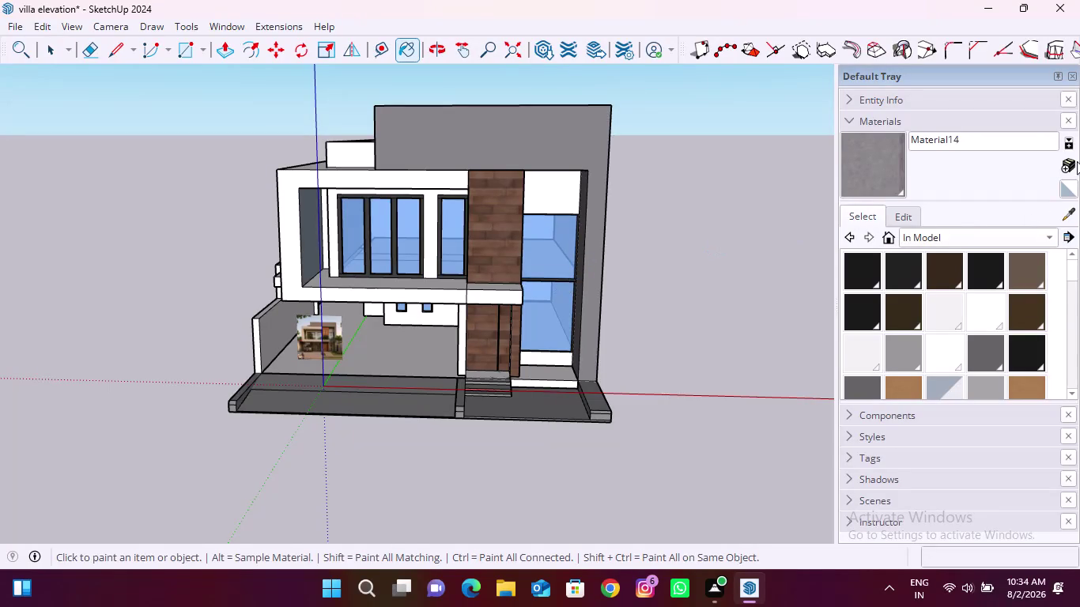
Create Material15 from the seamed metal texture with RGB 225, 223, 219.
click(1069, 160)
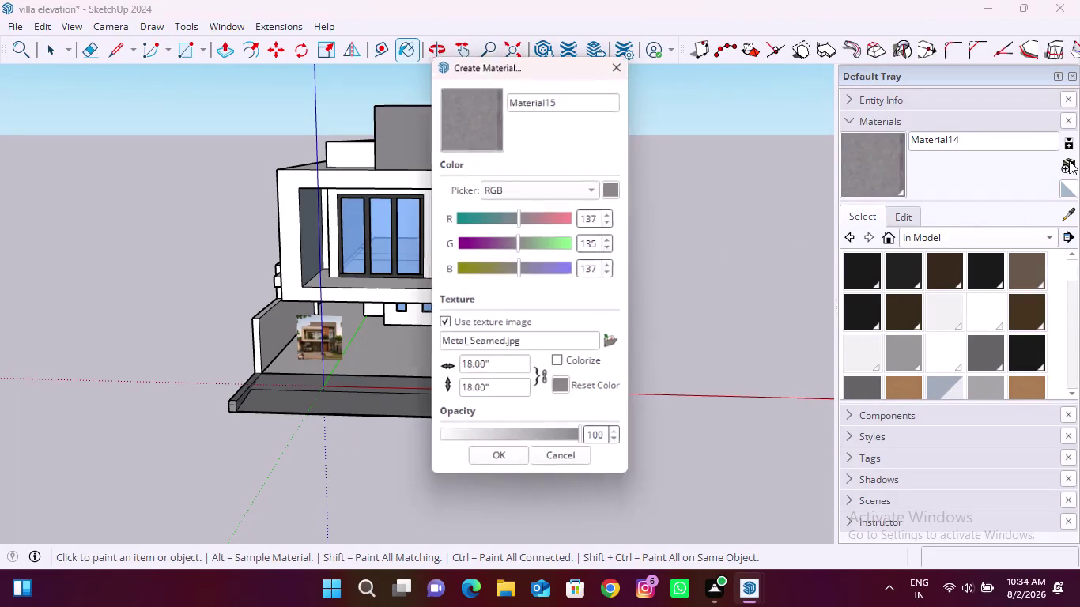
drag(603, 214, 576, 216)
scroll(down, 3)
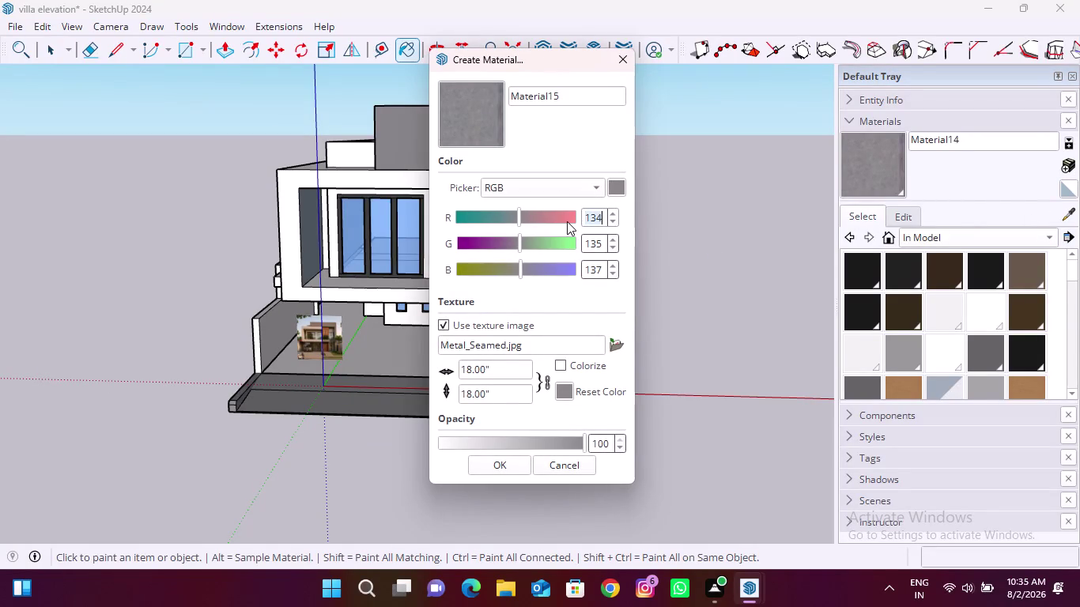
text(225)
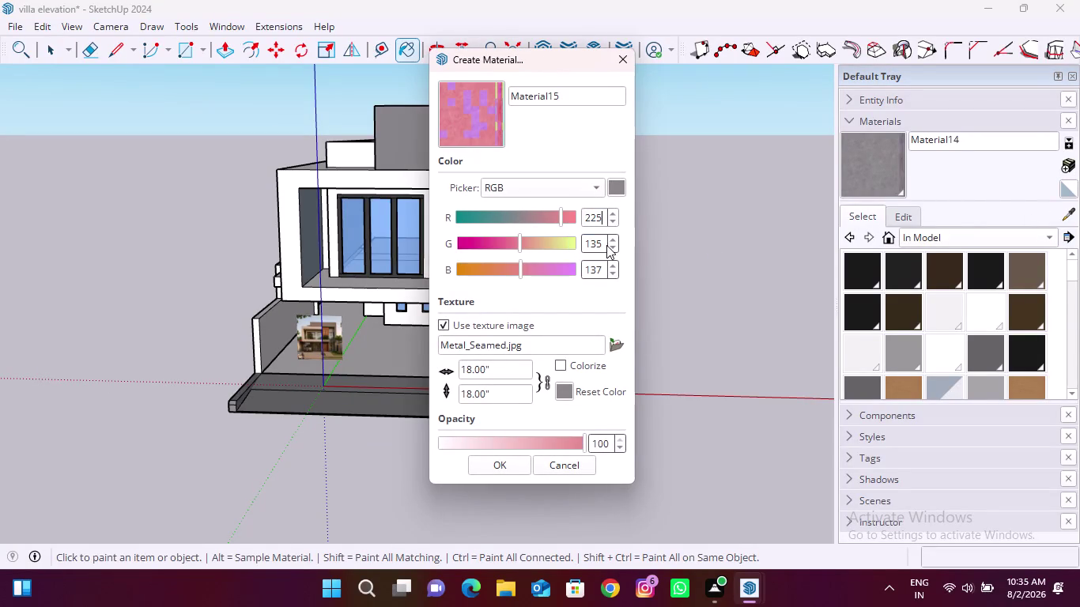
drag(605, 245, 562, 244)
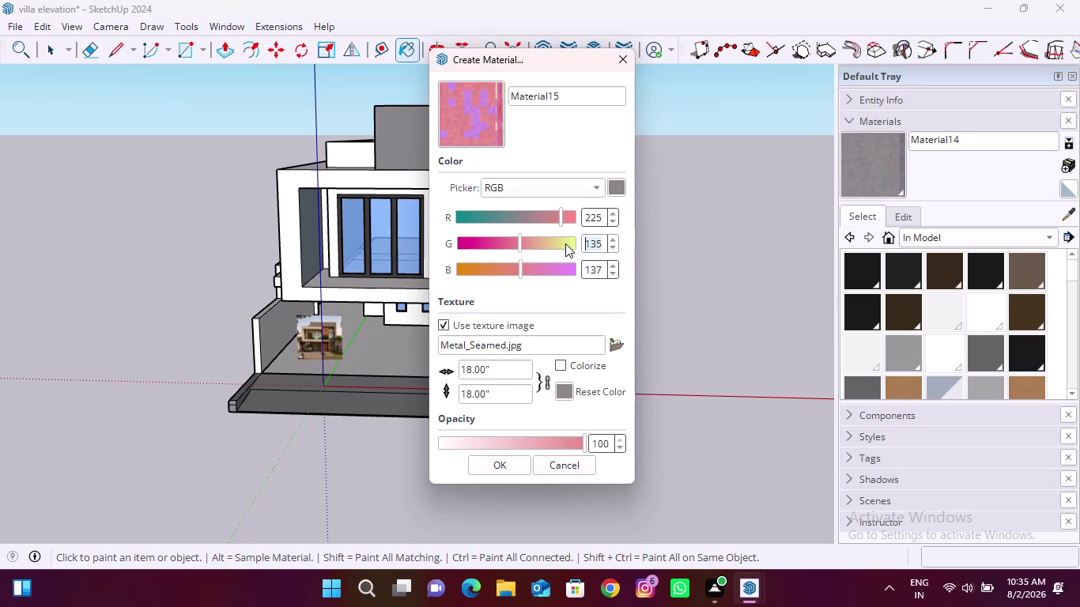
text(223)
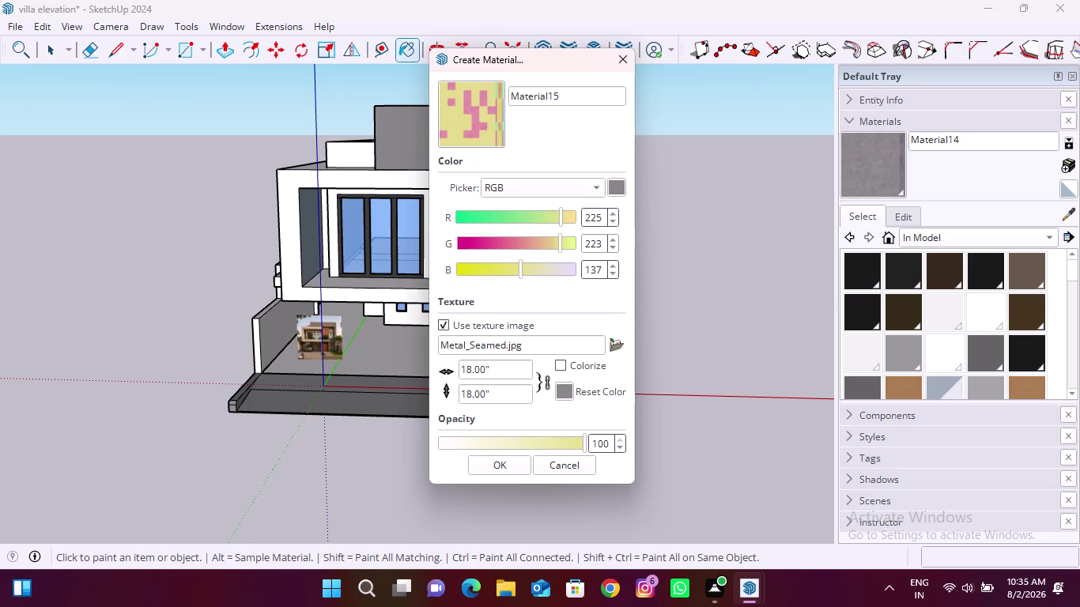
drag(604, 265, 578, 272)
key(1)
key(BackSpace)
text(21)
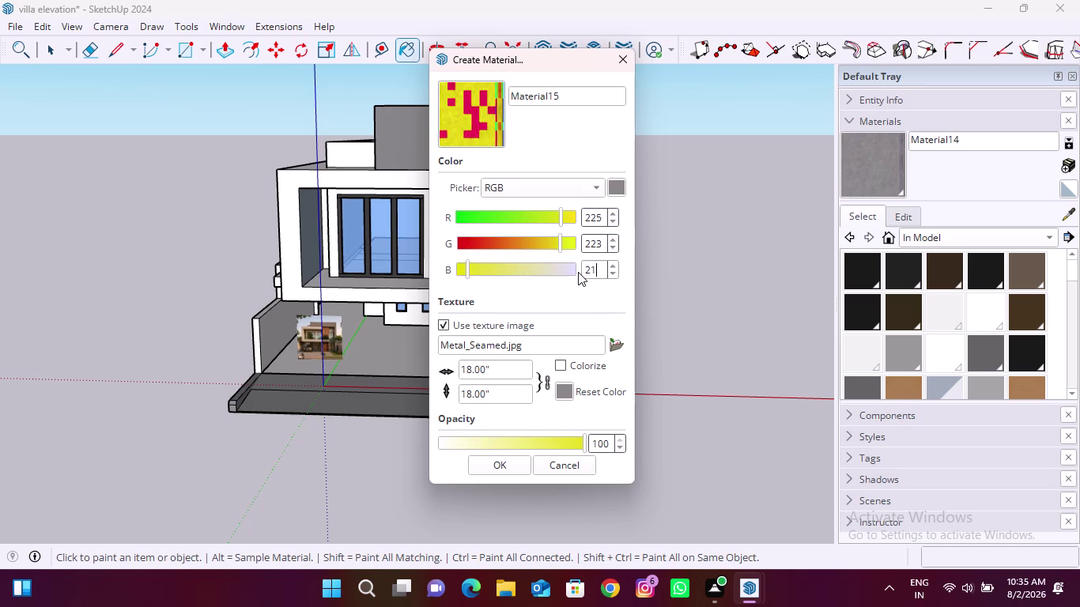
text(9)
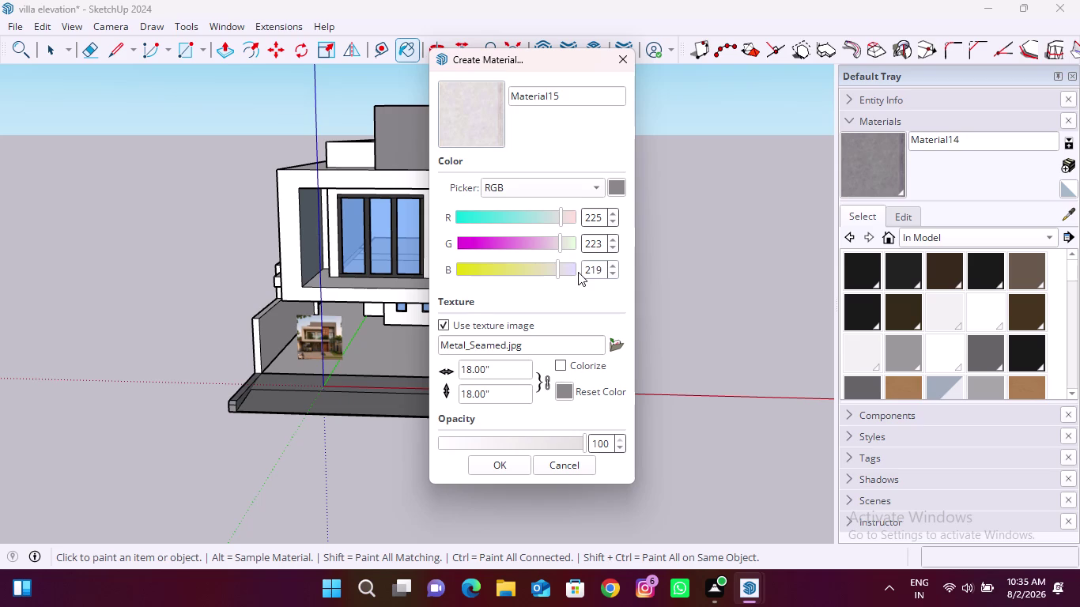
click(478, 119)
click(503, 466)
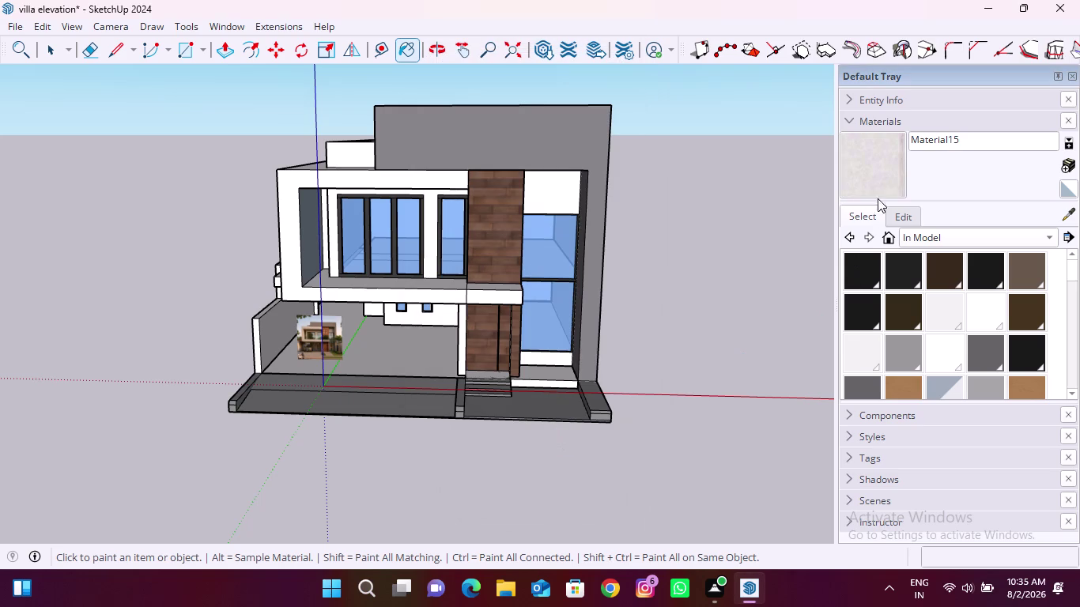
Paint the upper facade frame faces with the off-white Material15 and check the result.
click(880, 176)
scroll(up, 3)
click(293, 185)
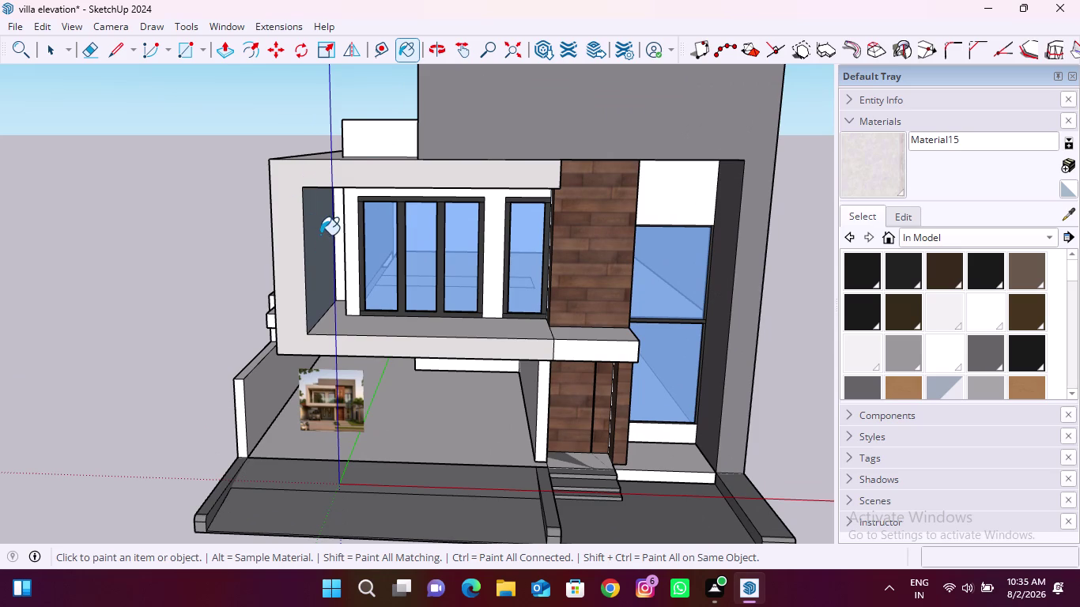
scroll(down, 3)
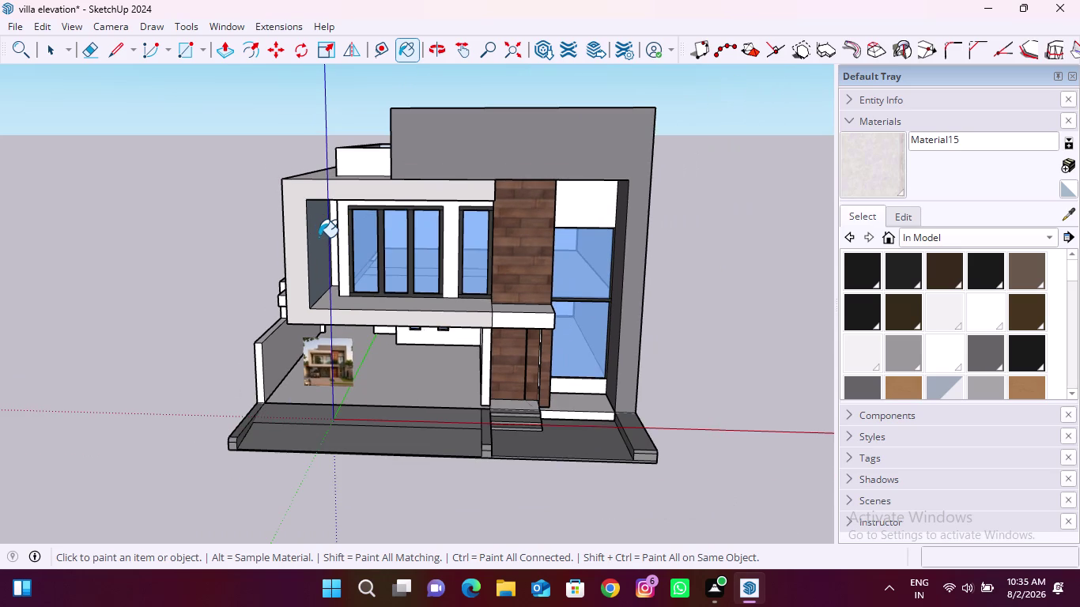
scroll(up, 3)
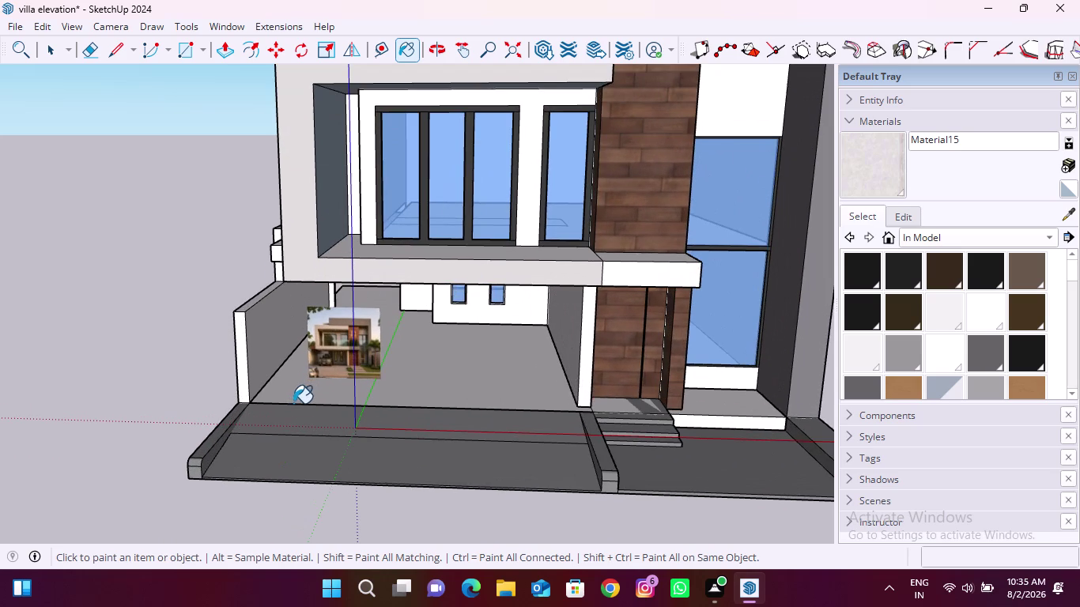
scroll(up, 3)
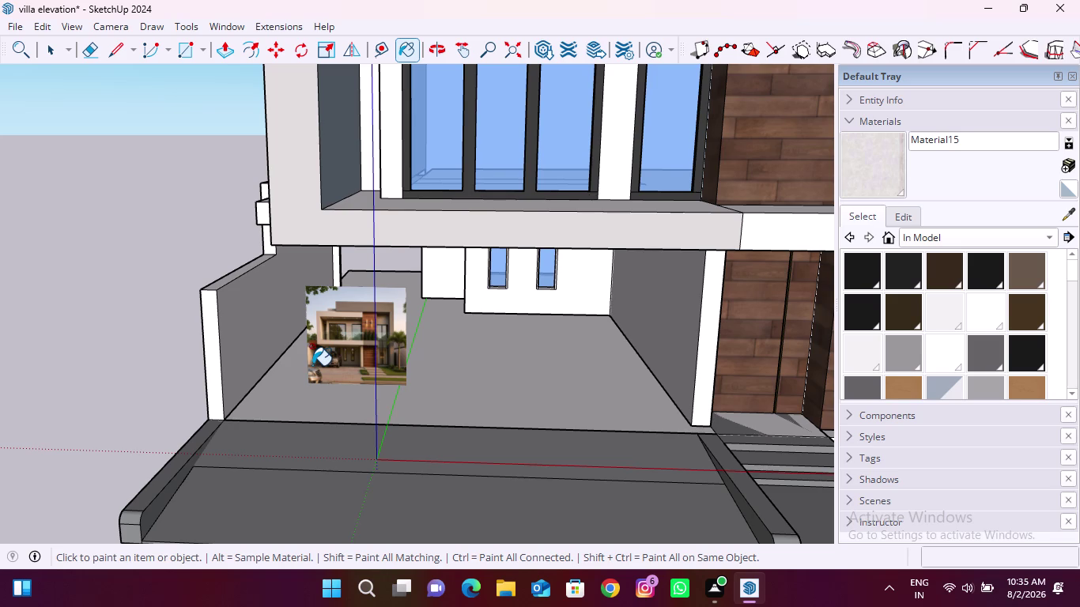
scroll(down, 3)
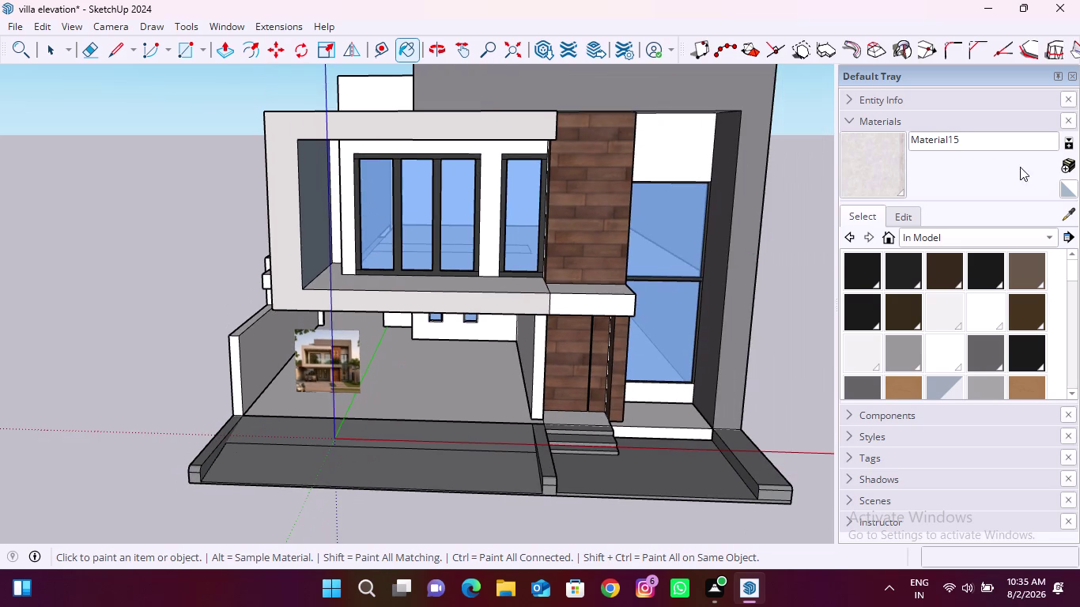
click(1063, 161)
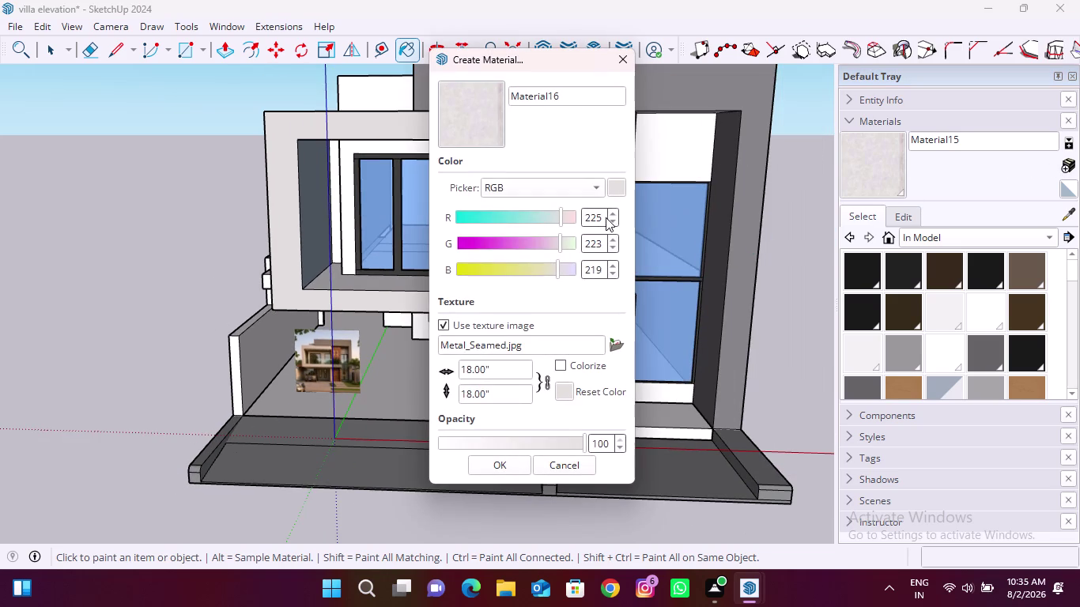
Create cream Material16 with R 227, G 226, B 210.
drag(604, 217, 573, 218)
text(22)
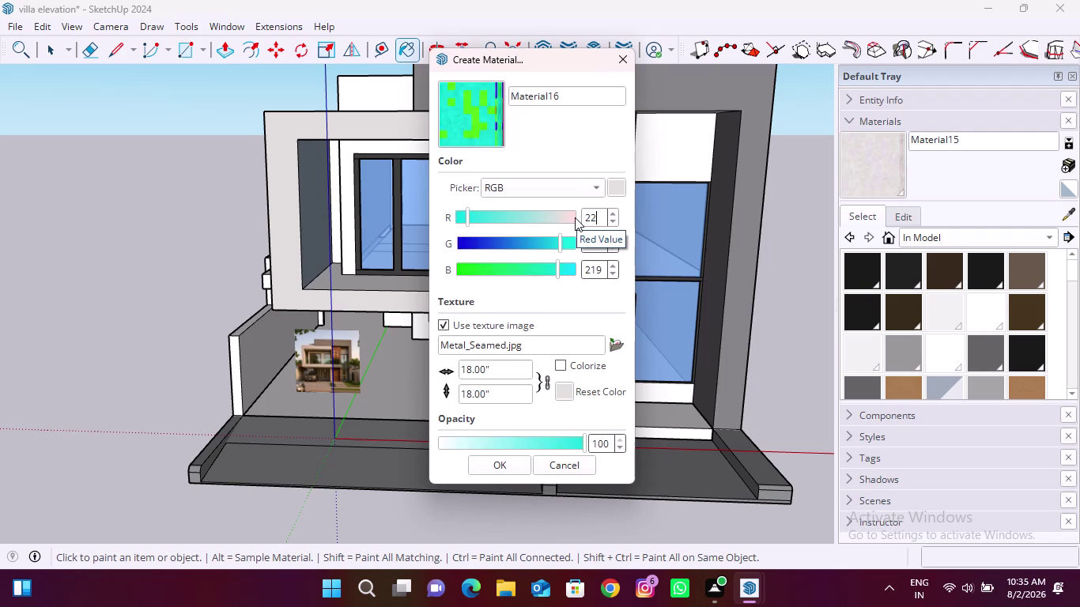
text(7)
drag(601, 241, 600, 242)
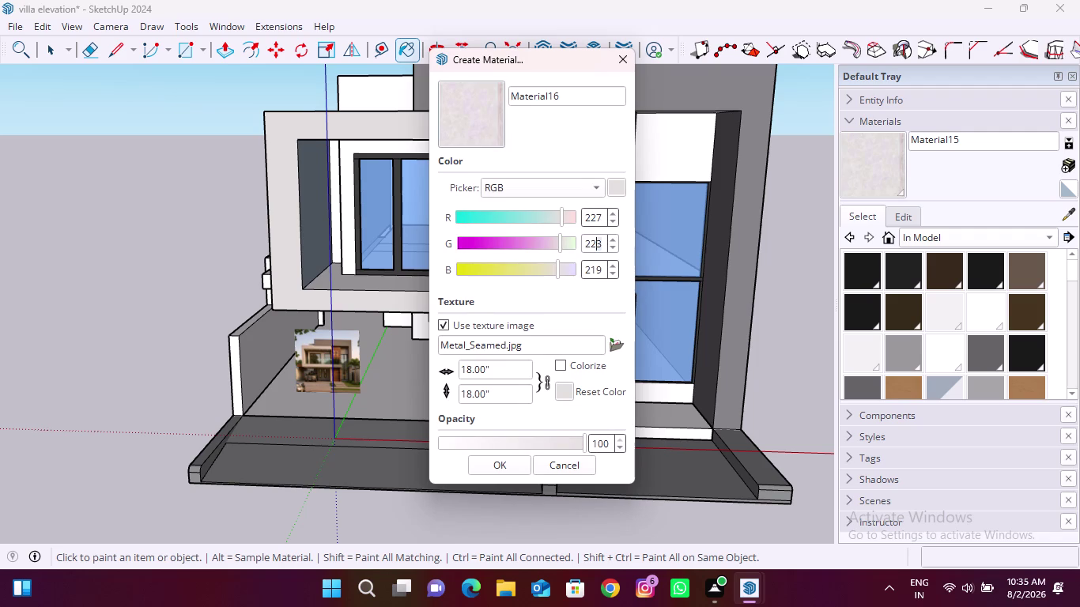
drag(599, 242, 583, 243)
text(226)
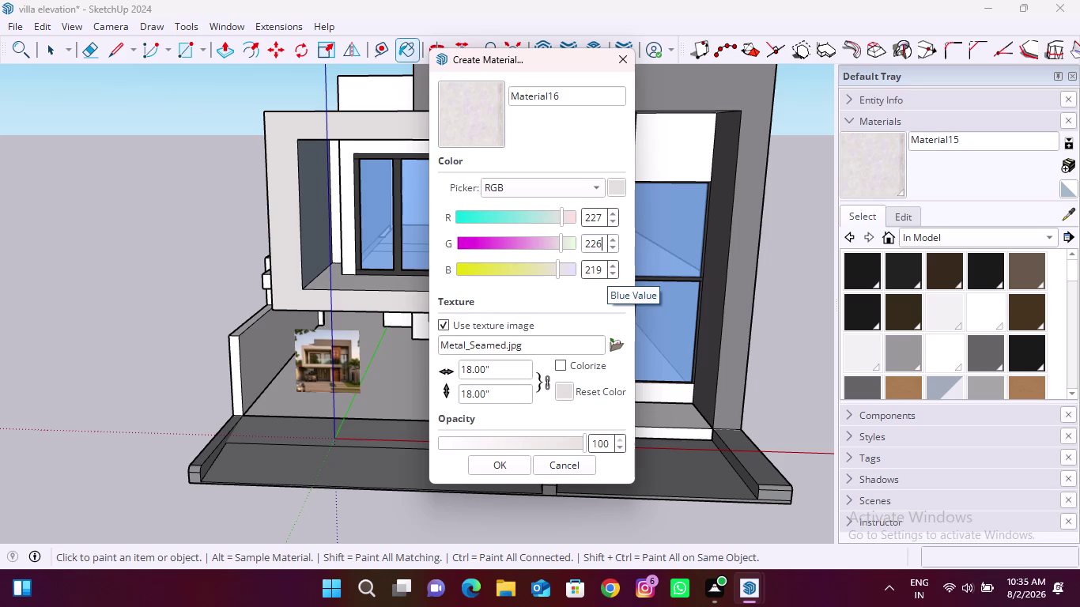
click(605, 268)
key(BackSpace)
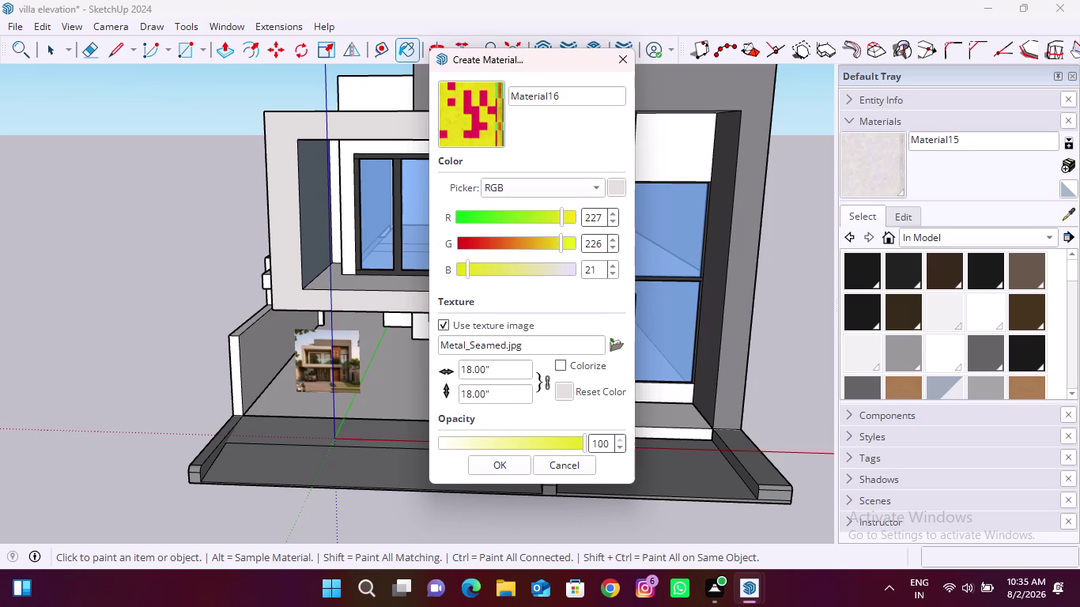
key(0)
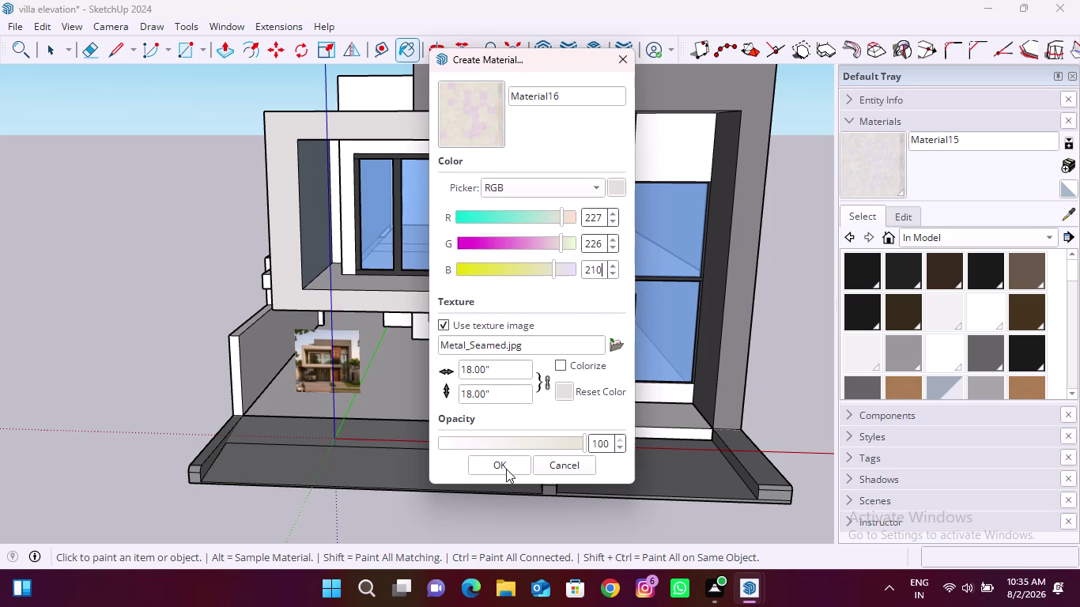
click(508, 463)
Repaint the upper facade frame with the cream Material16.
click(897, 158)
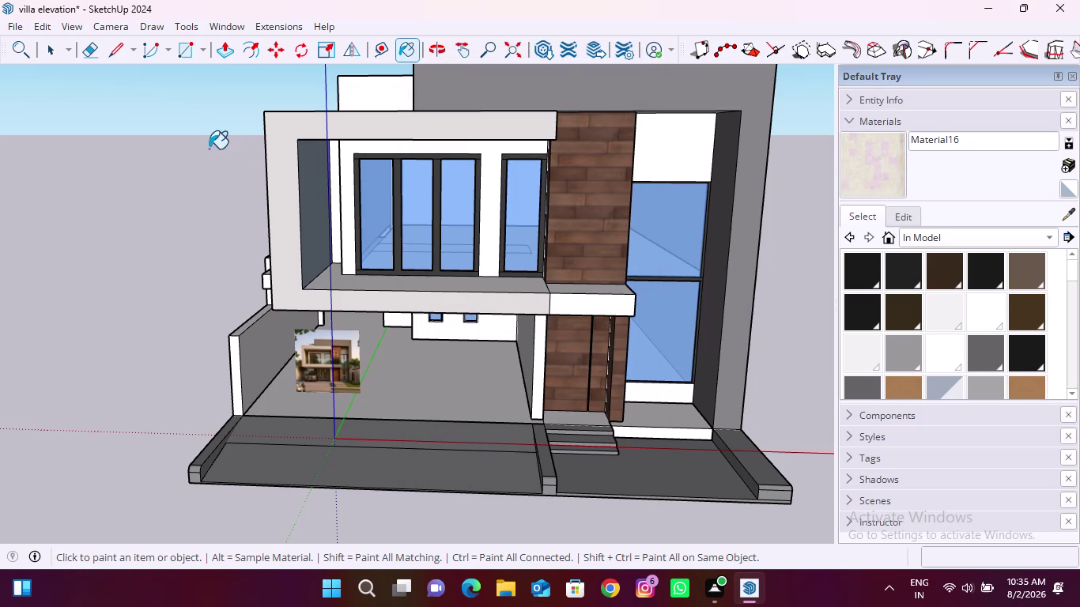
click(277, 136)
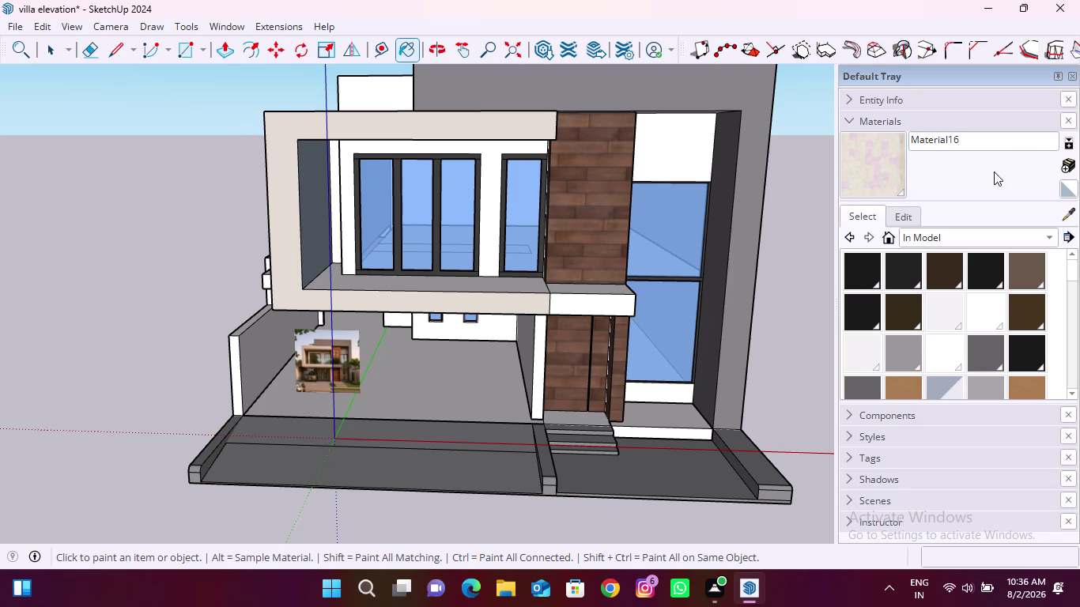
click(1071, 161)
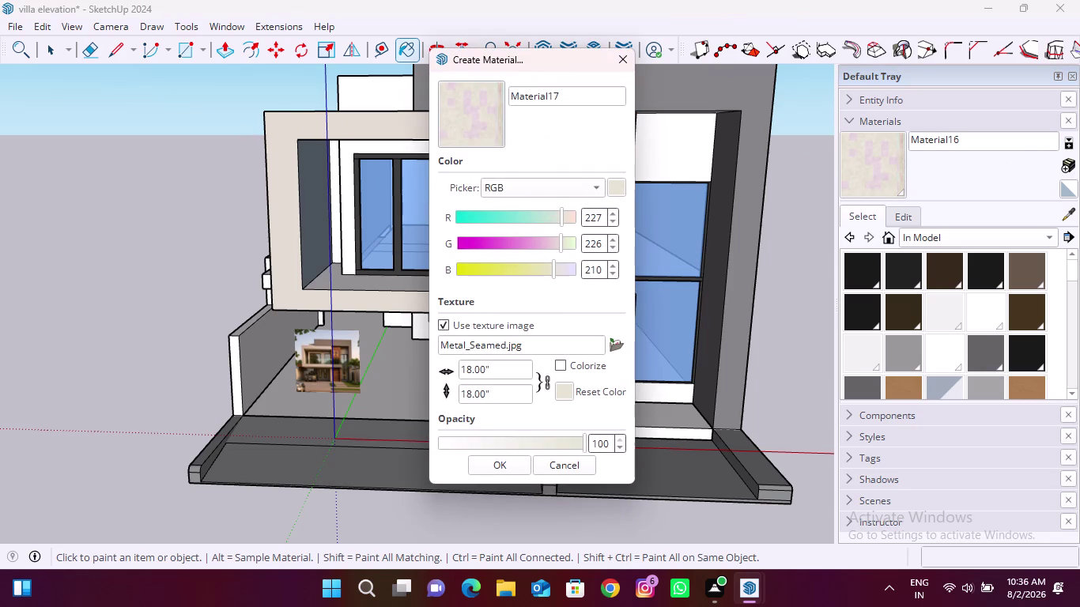
Create beige Material17 with R 214, G 205, B 191.
click(603, 213)
key(BackSpace)
key(BackSpace)
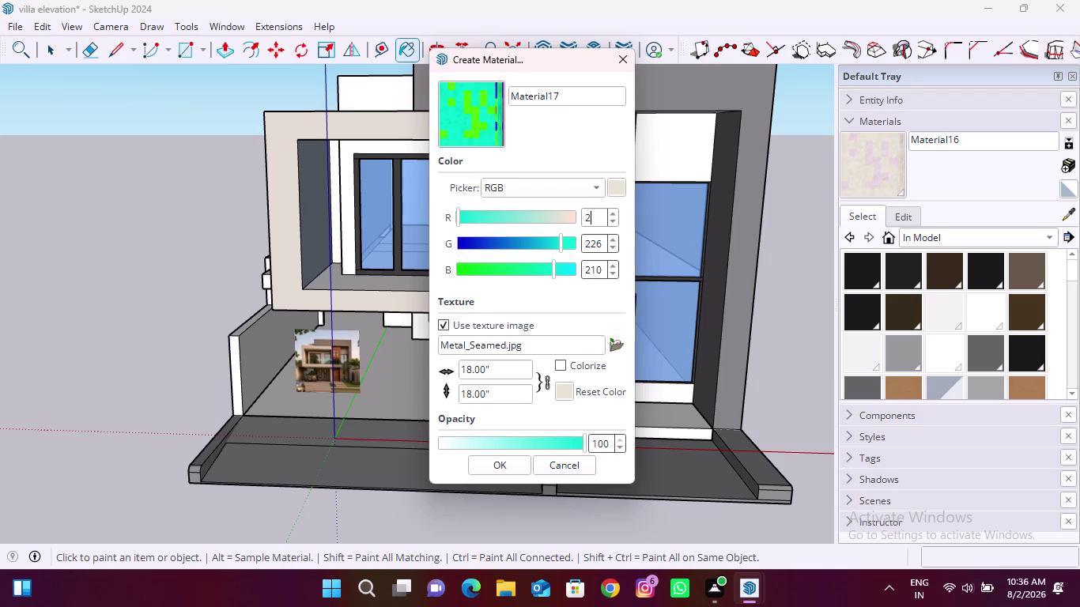
text(14)
click(601, 247)
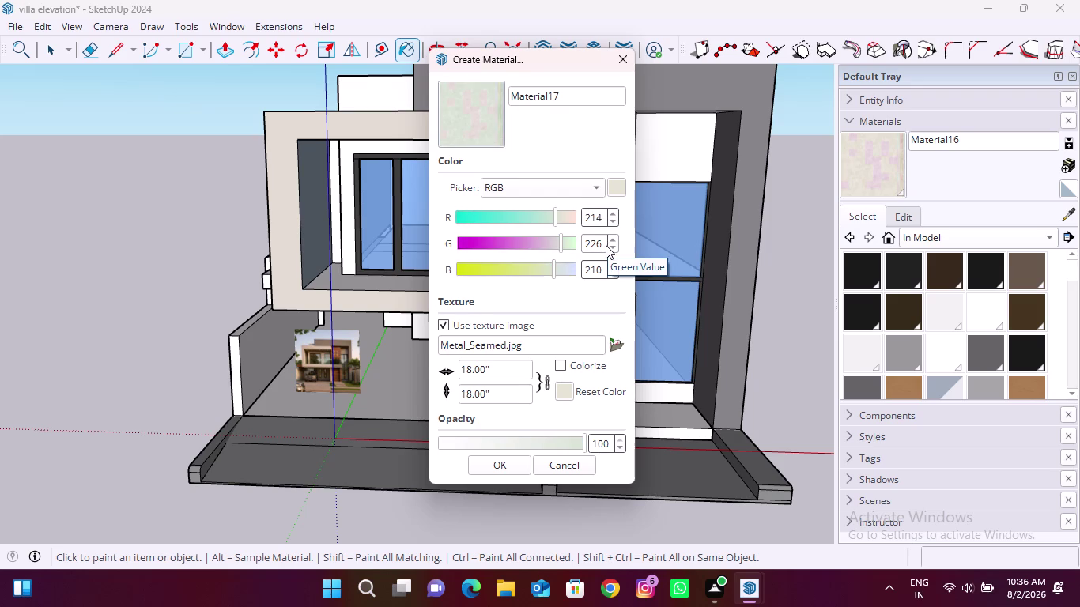
key(BackSpace)
key(BackSpace)
text(05)
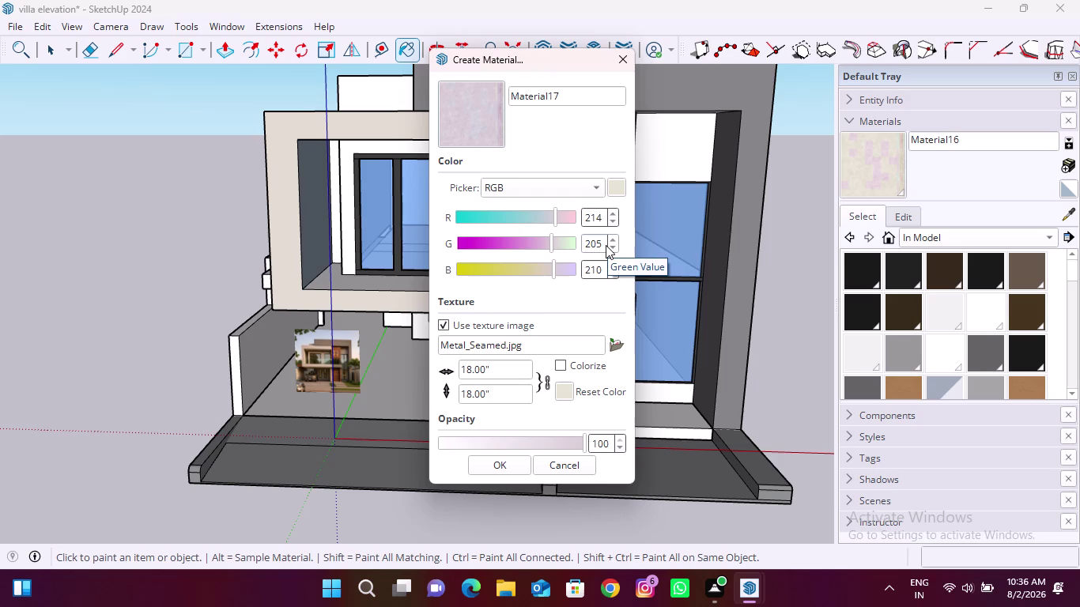
click(600, 272)
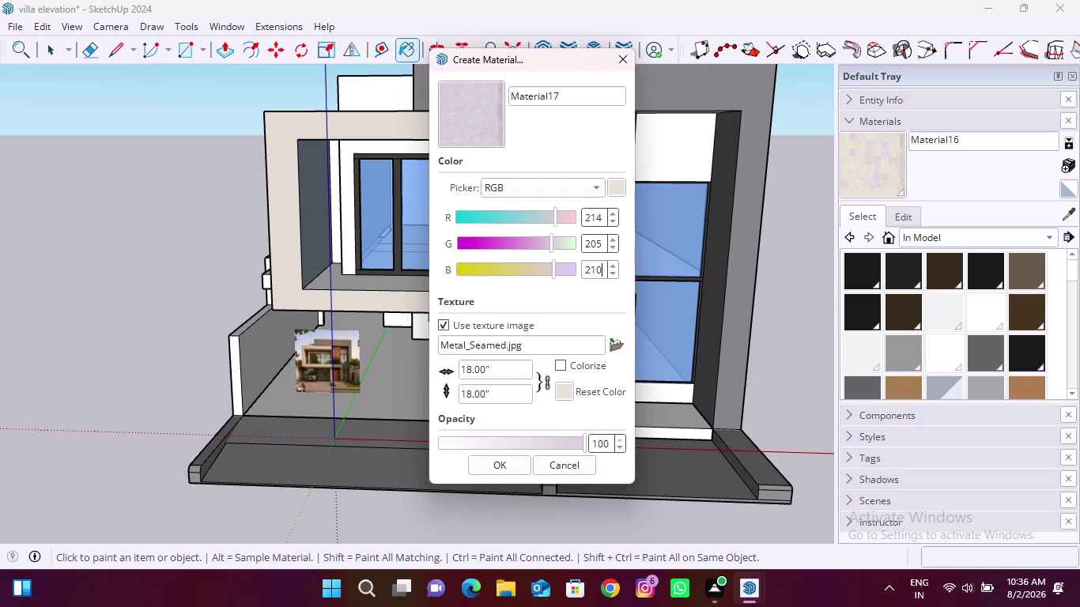
key(BackSpace)
key(BackSpace)
key(BackSpace)
text(19)
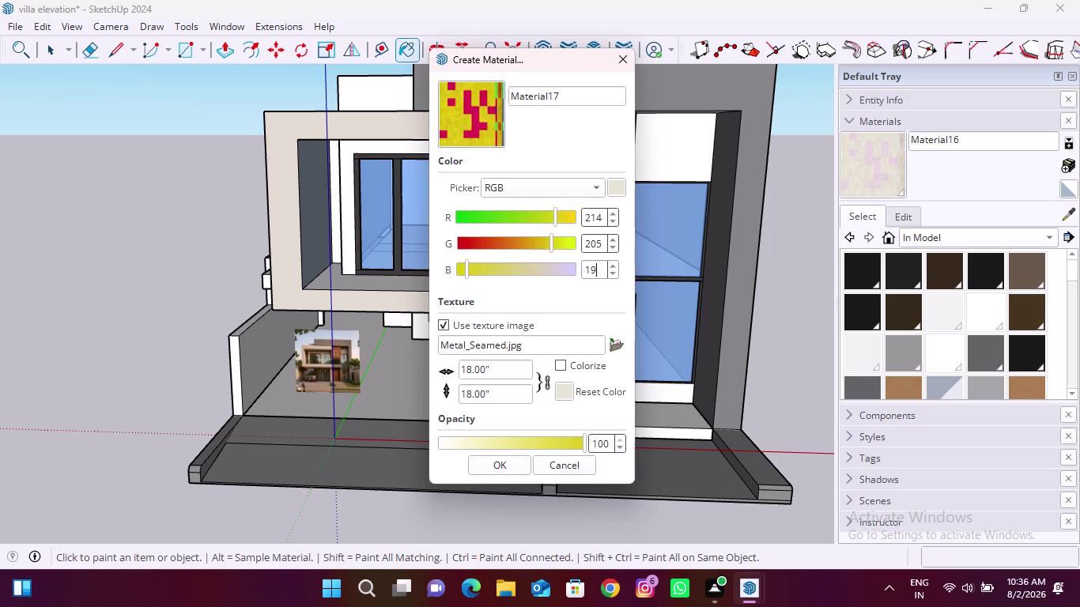
text(1)
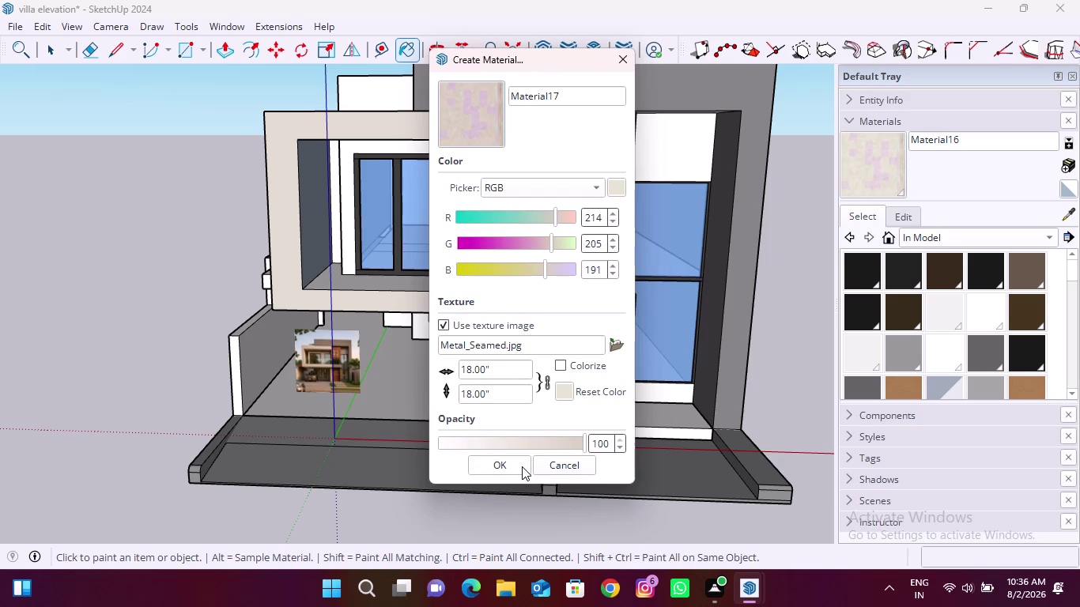
click(522, 467)
click(867, 170)
click(277, 200)
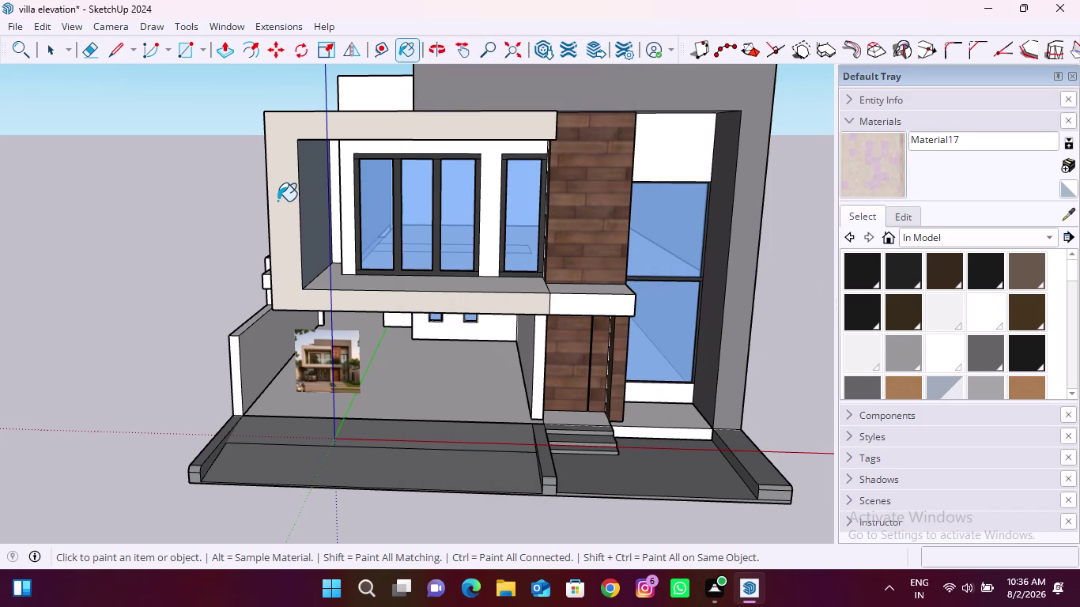